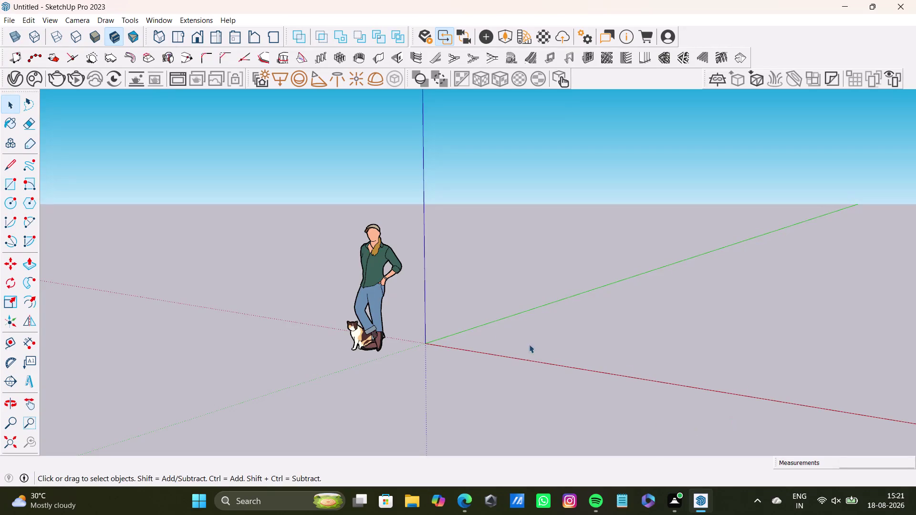
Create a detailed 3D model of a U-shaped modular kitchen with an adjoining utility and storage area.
Orbit the camera slightly around the default person-and-cat figure at the origin.
middle_click(488, 330)
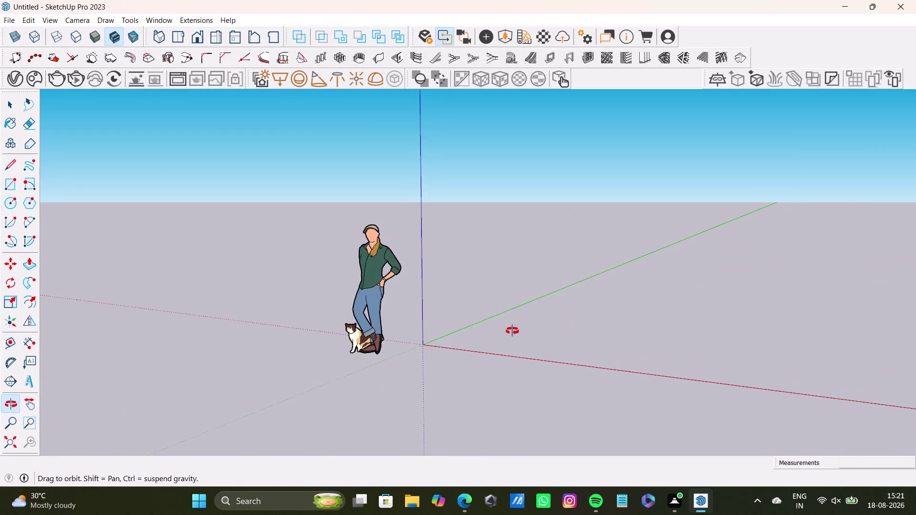